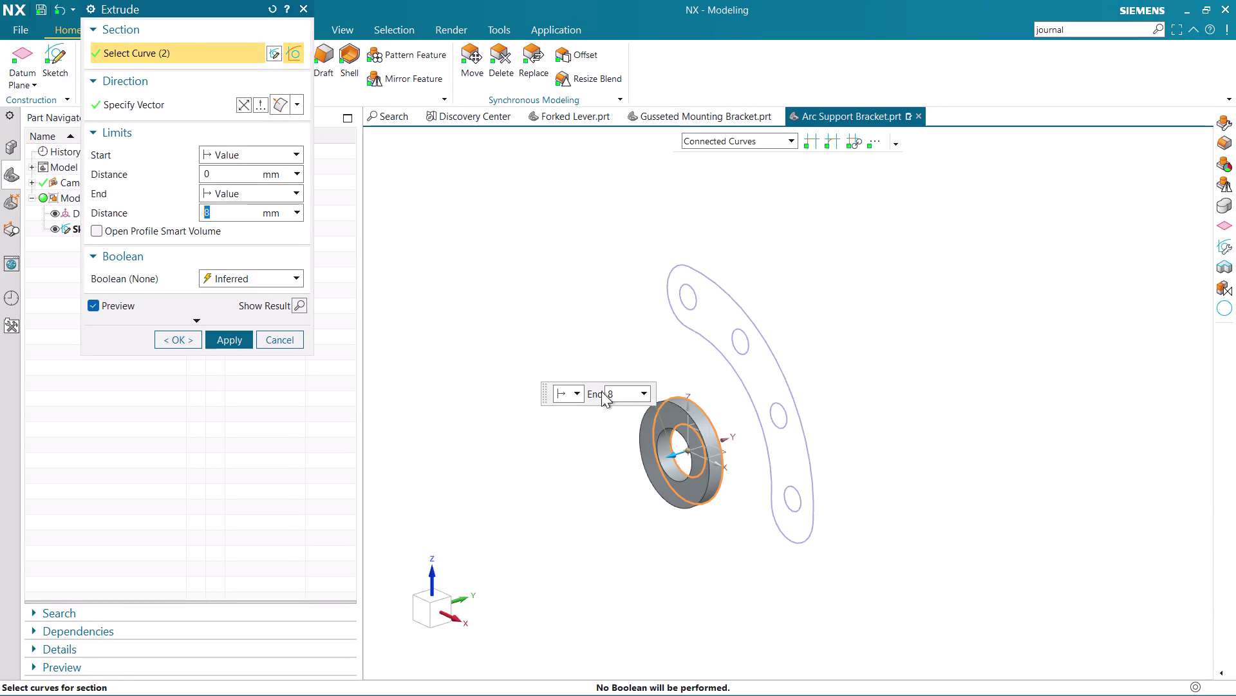
Set the Start limit to Symmetric Value with a 66 mm distance.
click(247, 159)
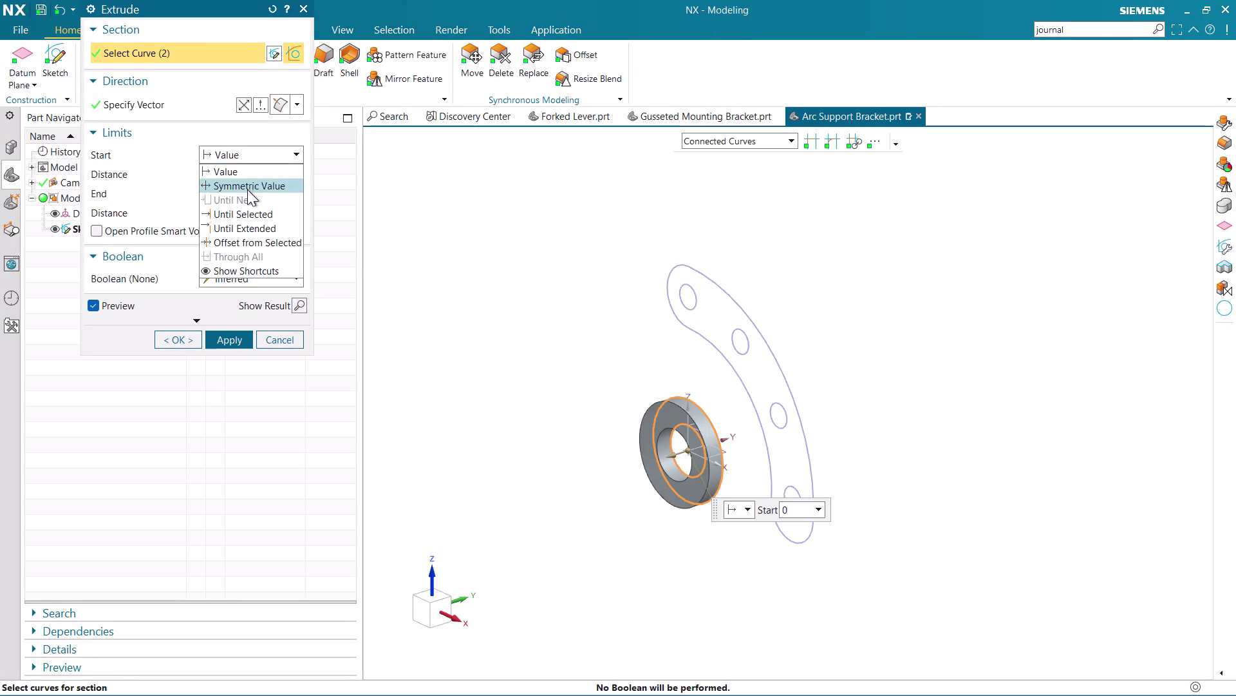
click(247, 186)
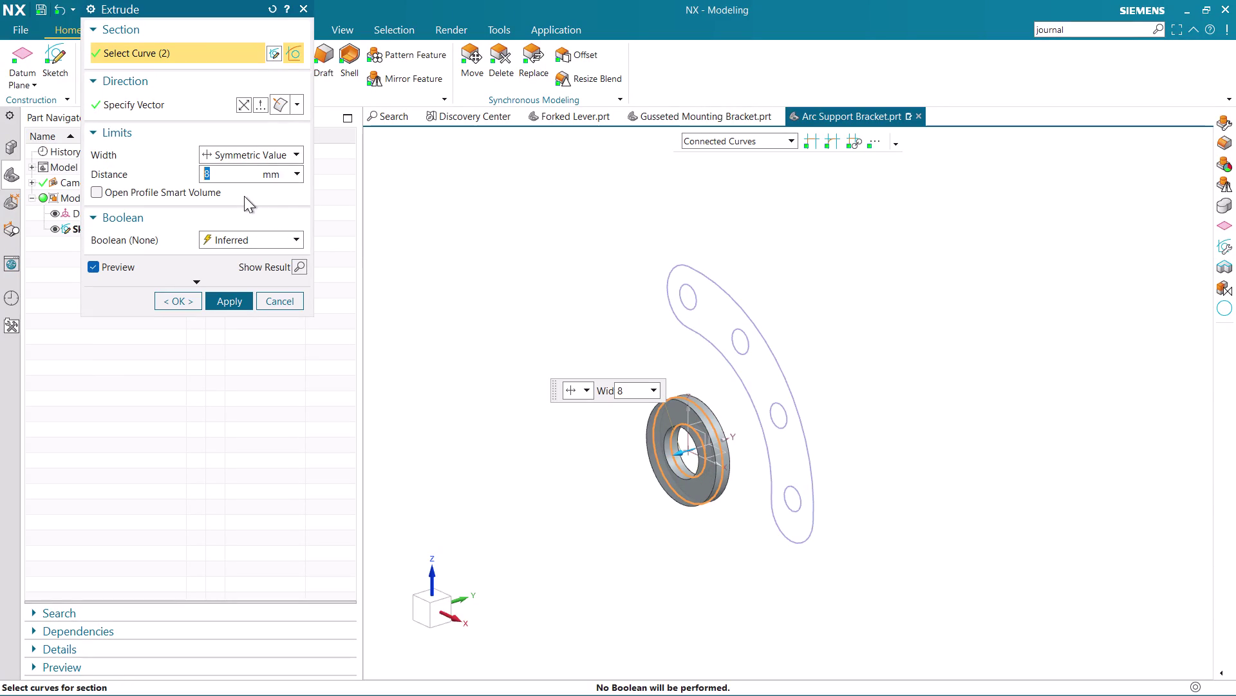
key(BackSpace)
text(66)
key(Return)
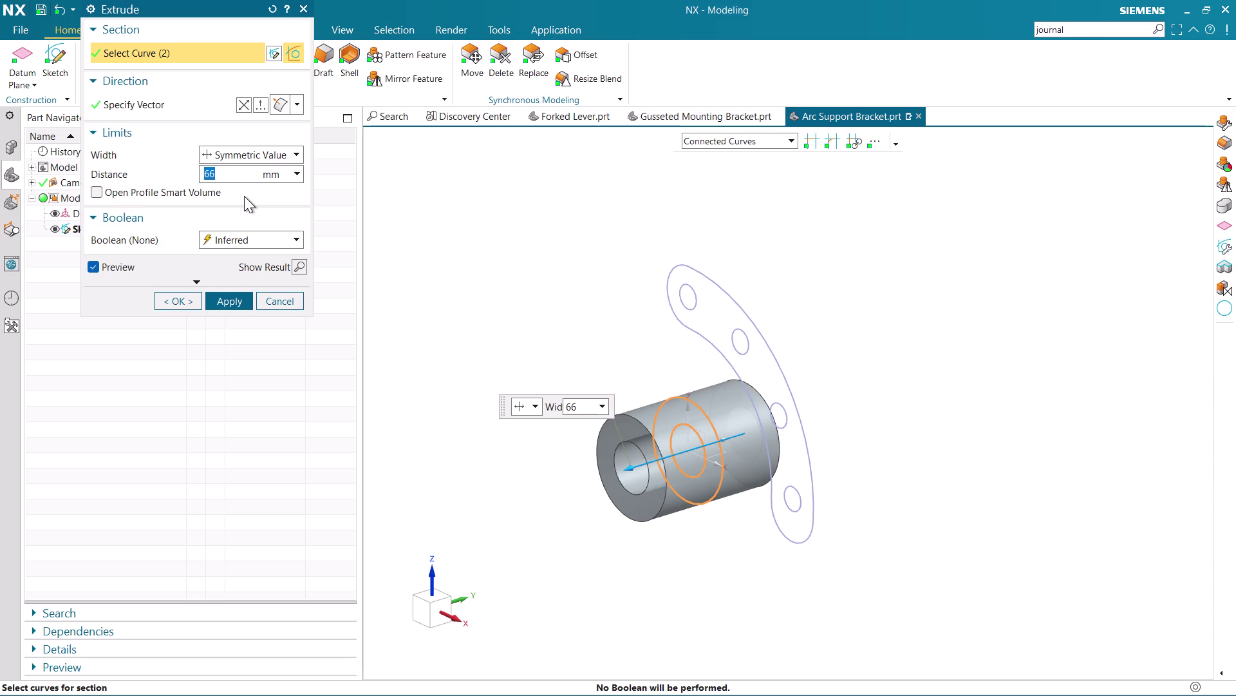
Orbit the model to inspect the symmetric boss preview, including an edge-on view.
middle_drag(661, 611, 778, 607)
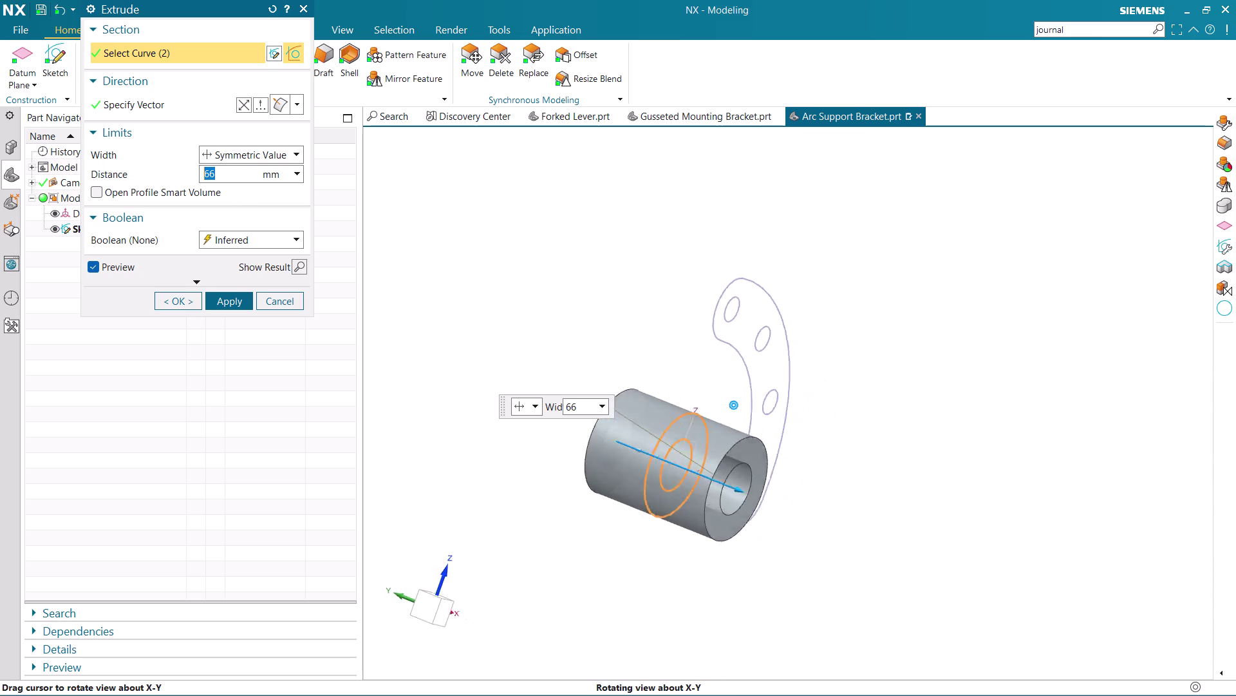
middle_drag(777, 607, 763, 618)
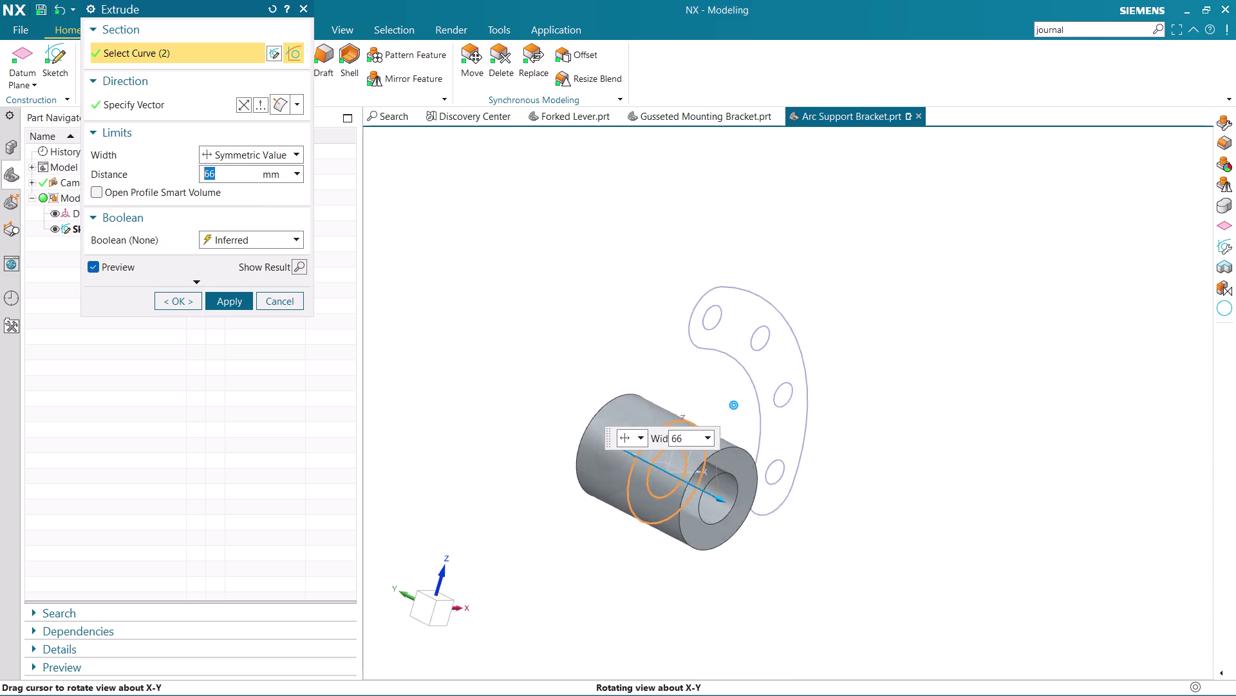
middle_drag(762, 618, 755, 616)
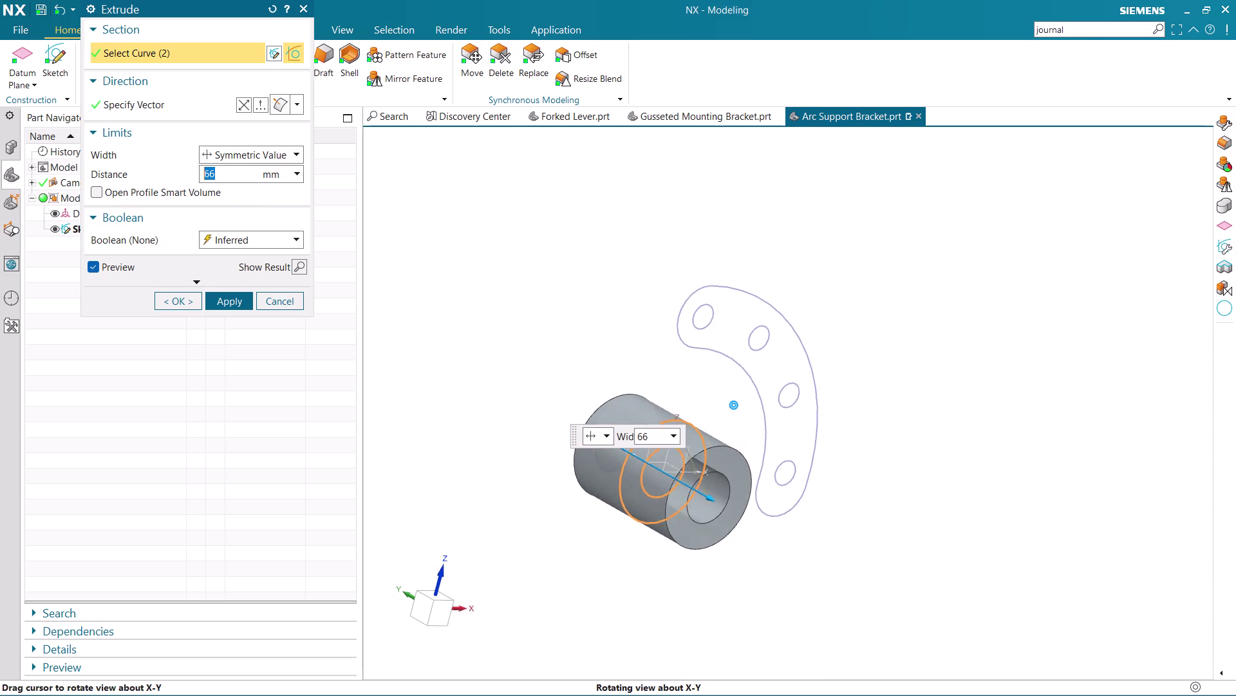
middle_drag(755, 616, 780, 621)
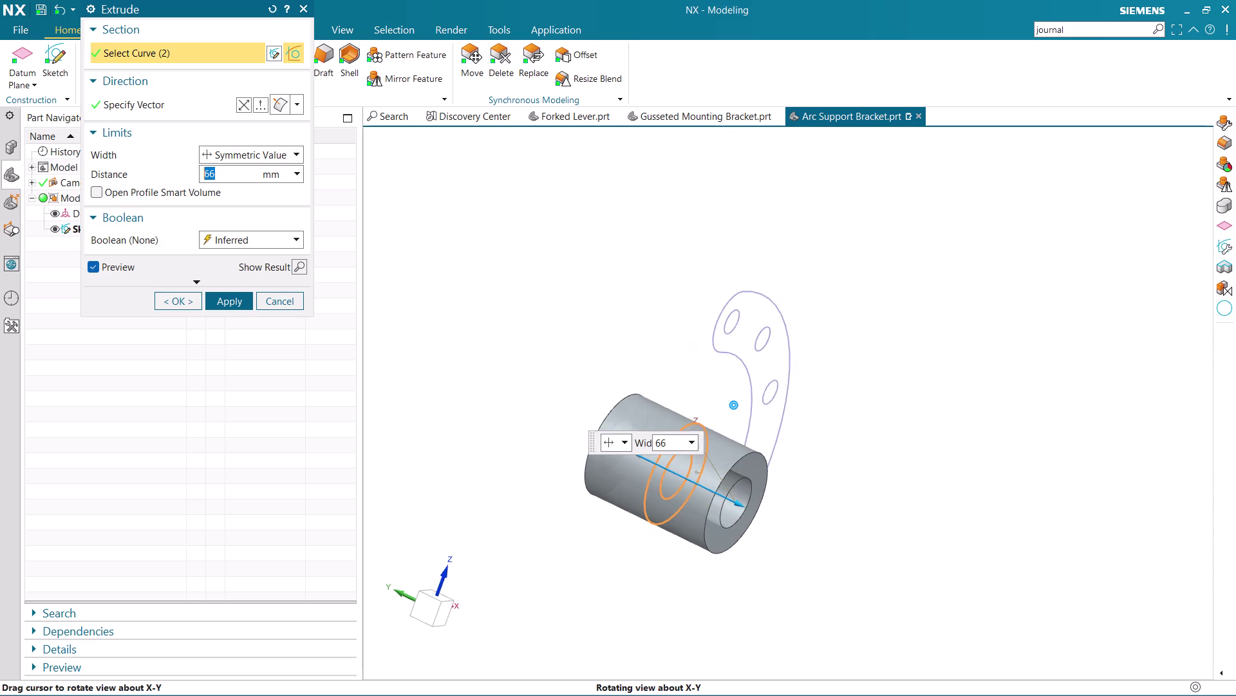
middle_drag(780, 620, 759, 624)
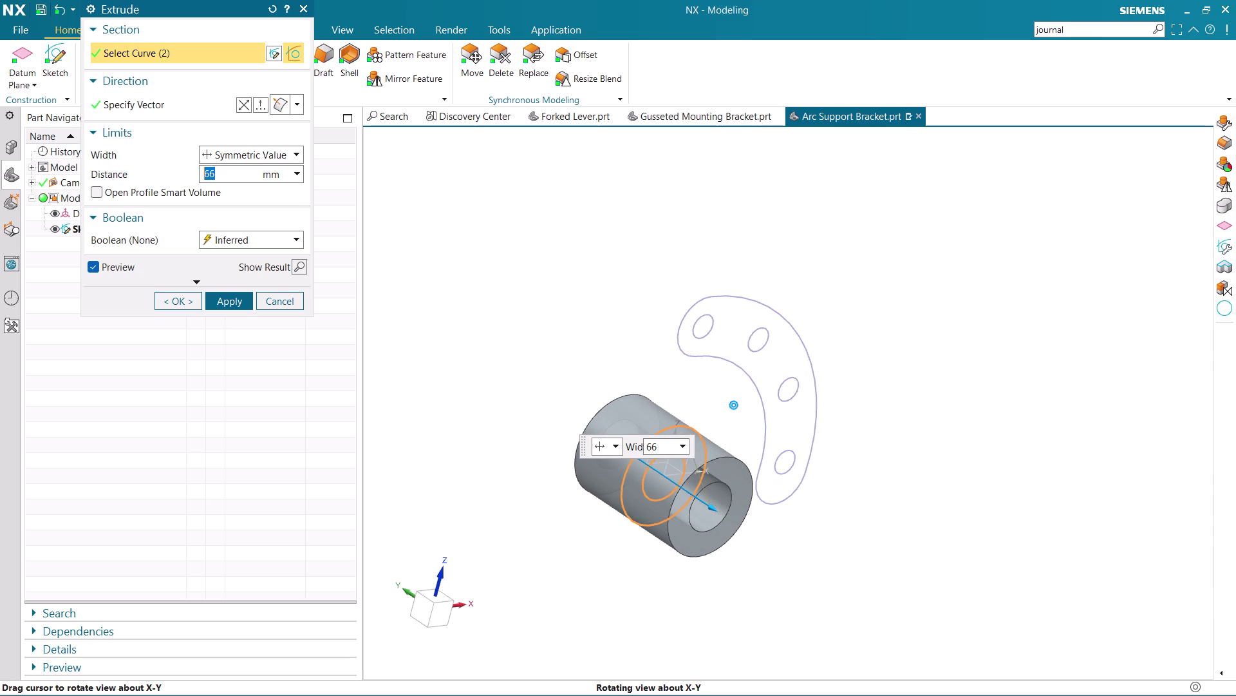
middle_drag(759, 623, 806, 626)
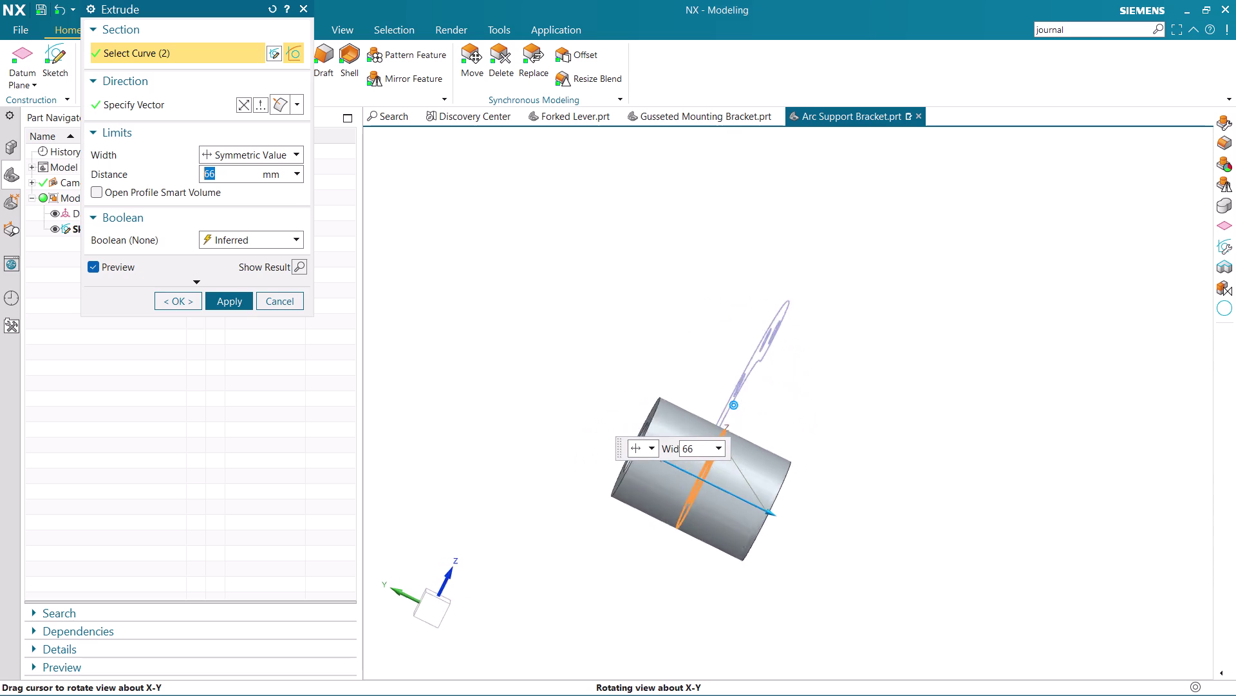
middle_drag(807, 626, 798, 616)
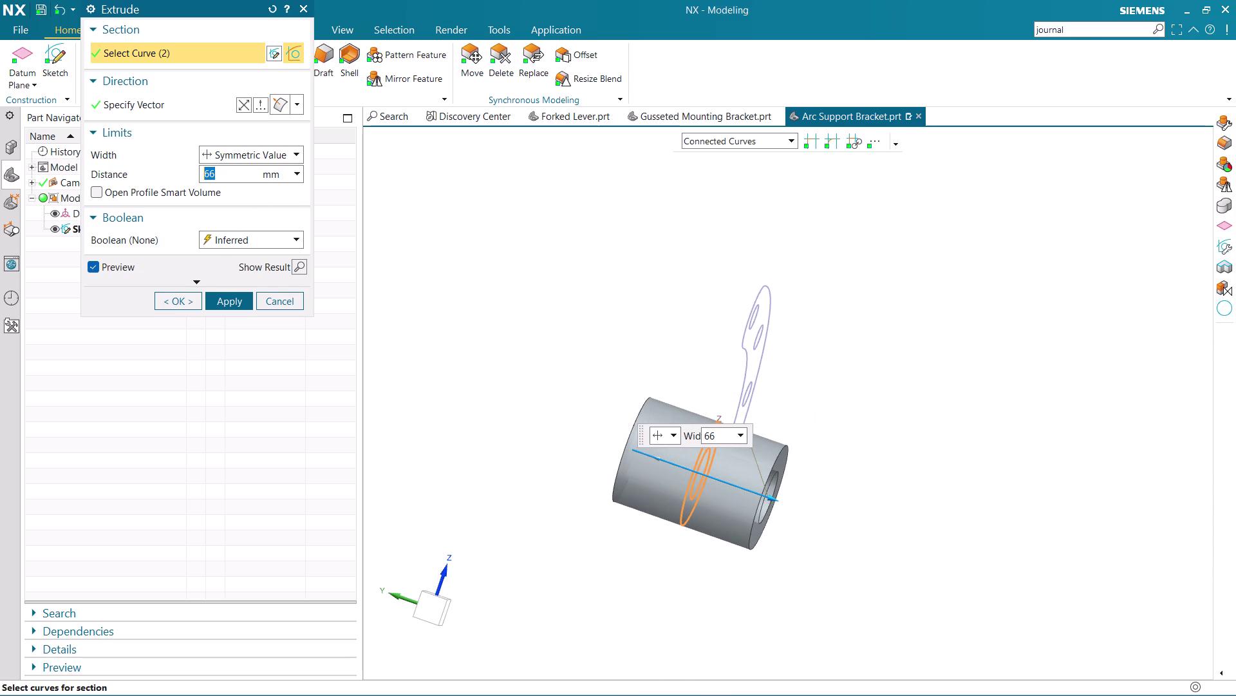
Switch the limit back to Value with Start Distance 0 and End Distance 66.
click(250, 148)
click(253, 176)
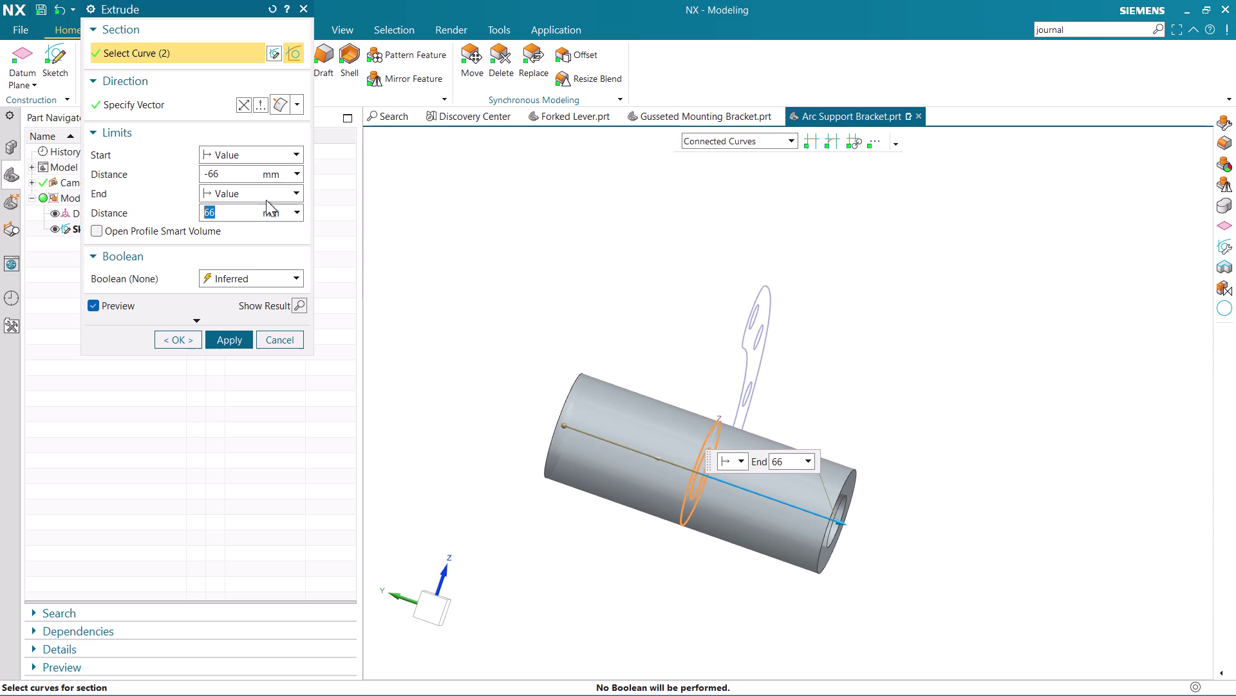
drag(237, 177, 176, 192)
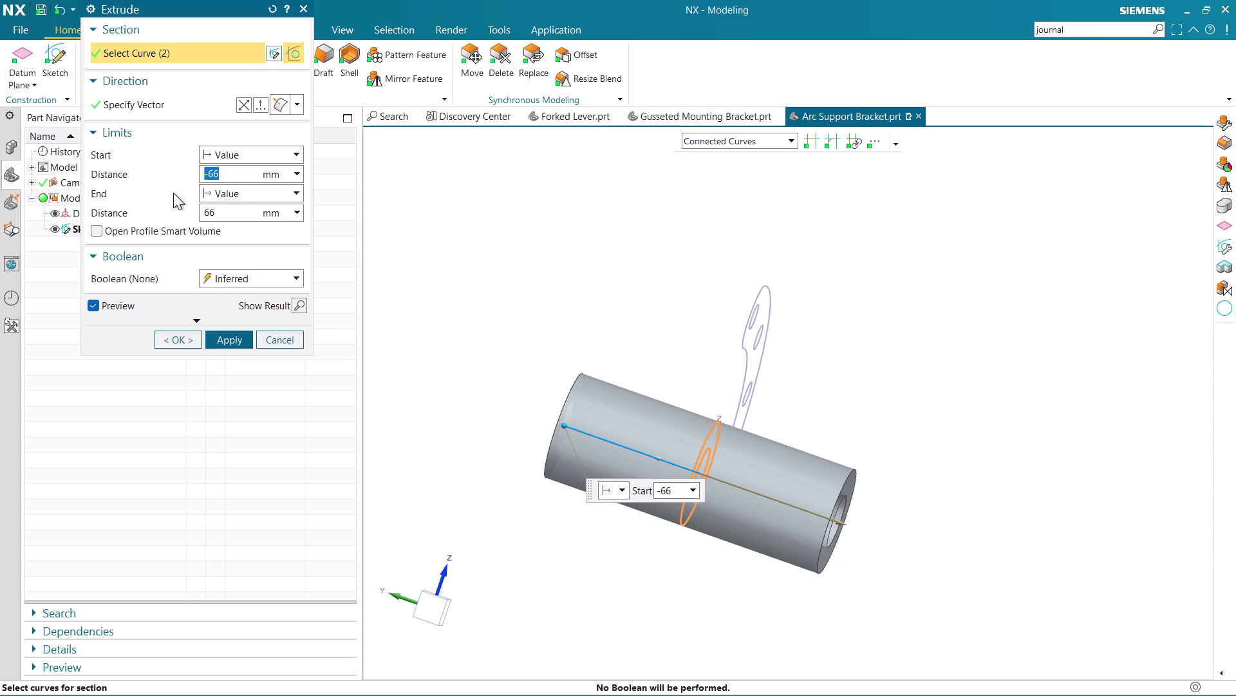
key(BackSpace)
key(0)
key(Return)
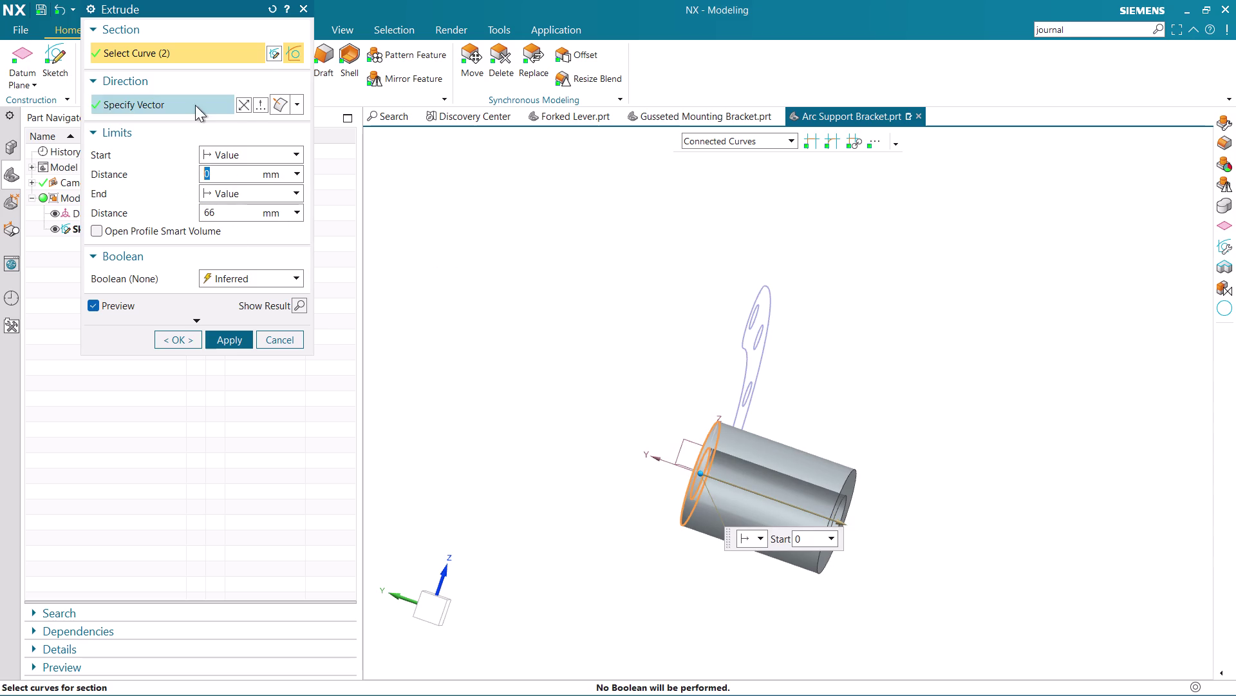
click(245, 100)
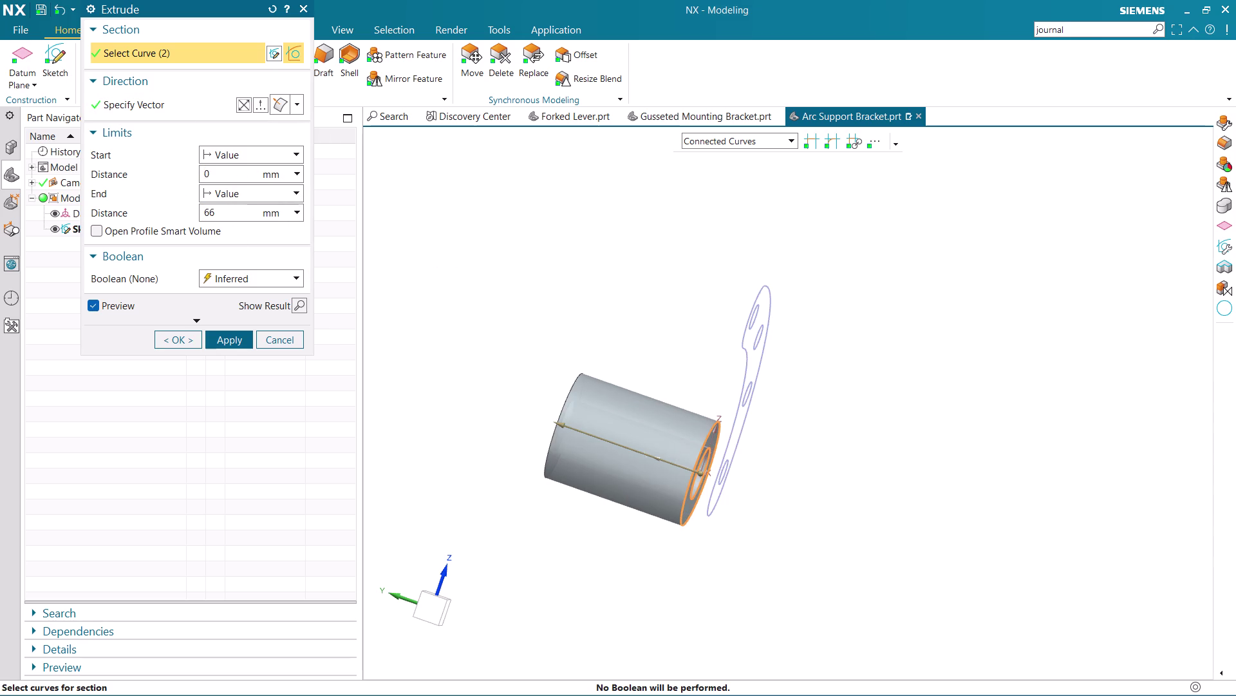
middle_drag(773, 454, 759, 472)
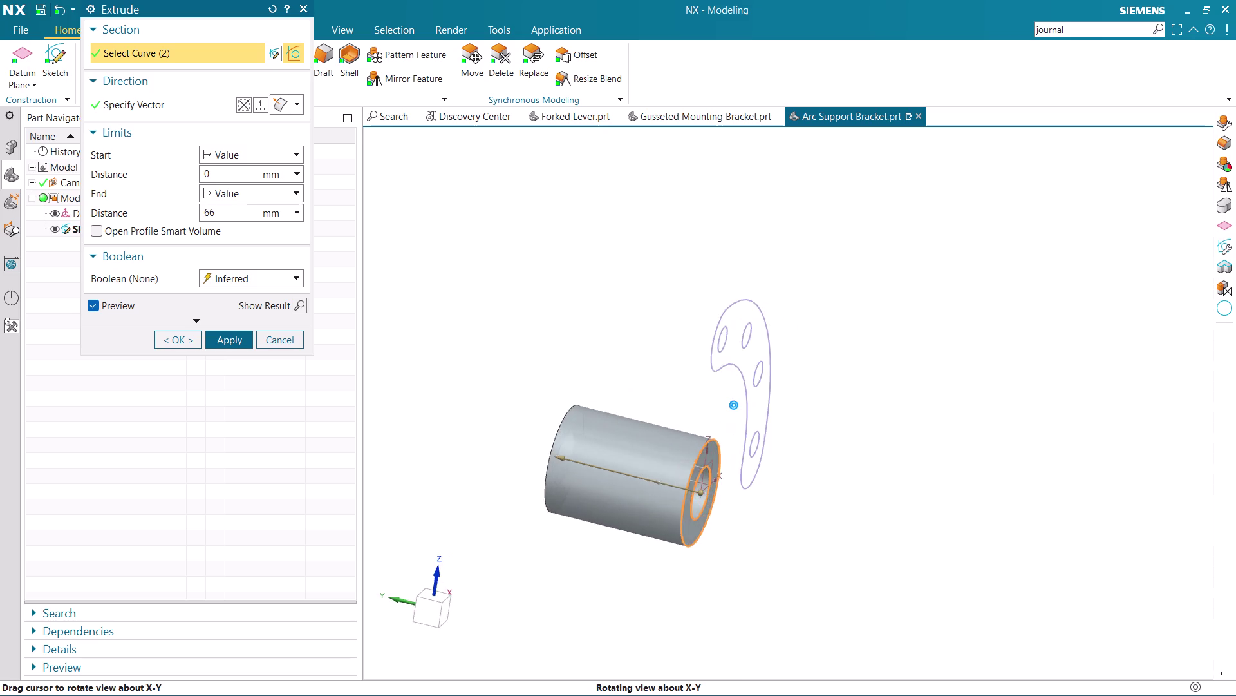
middle_drag(759, 473, 774, 465)
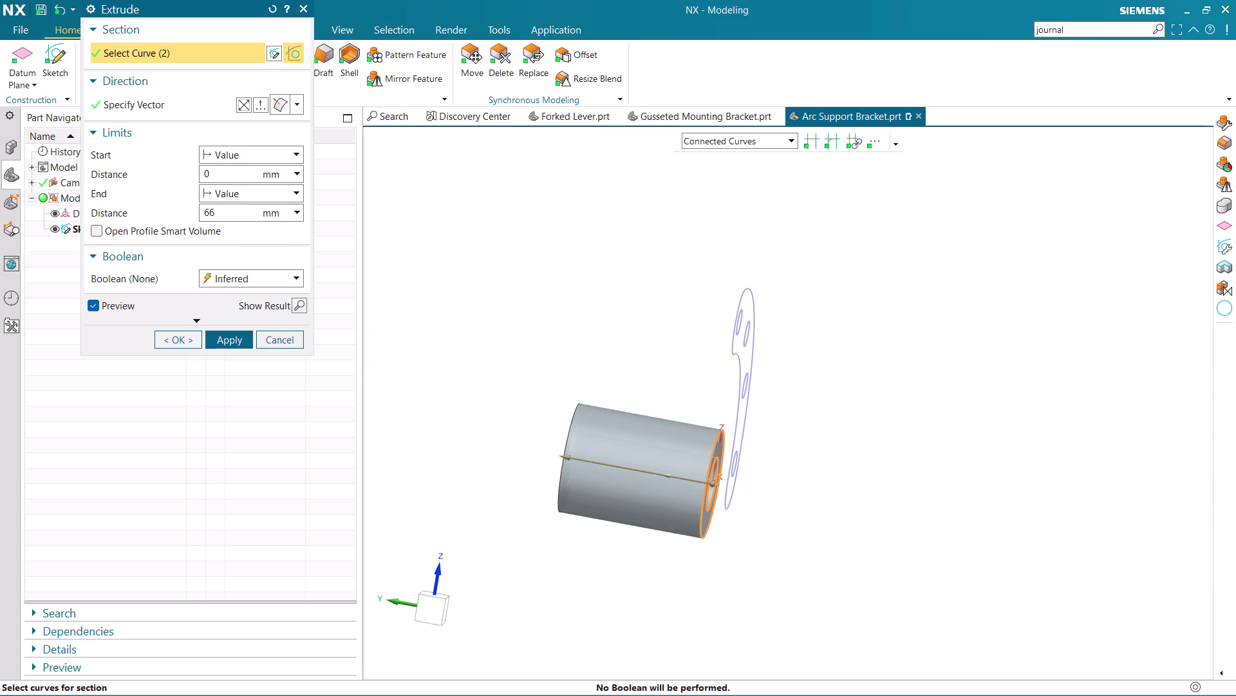
Change the Start Distance to 49 mm so the ring spans 49–66 mm.
drag(233, 170, 205, 182)
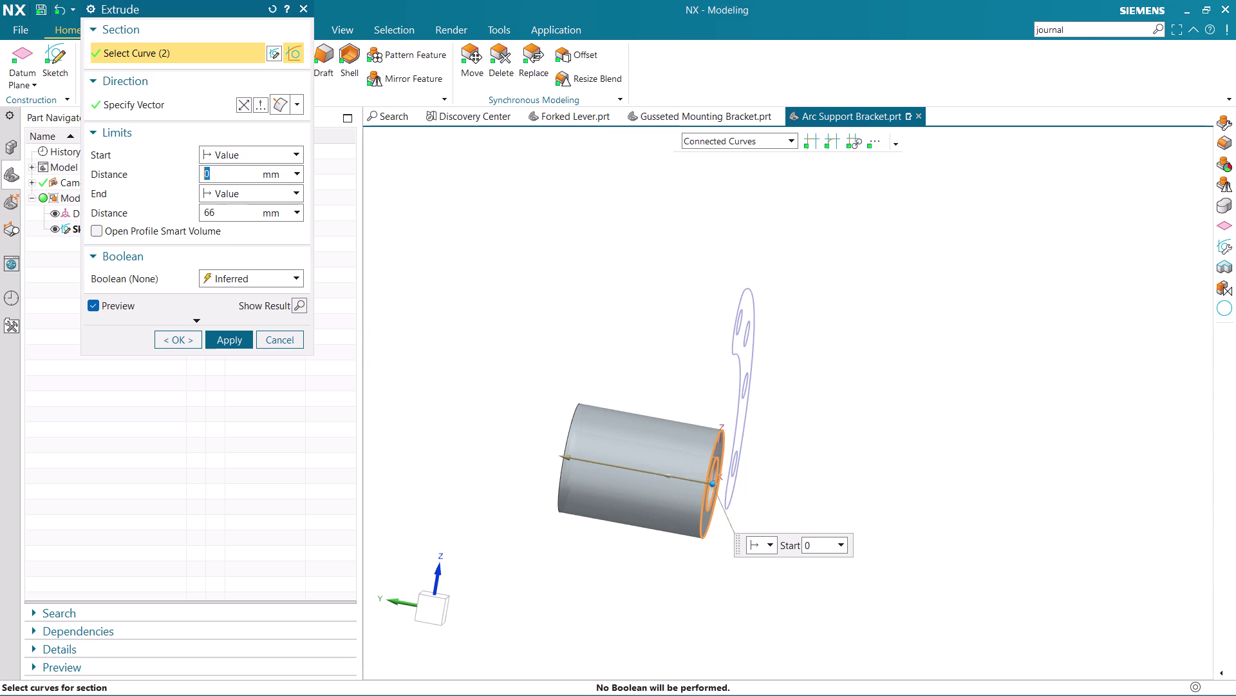
drag(205, 181, 185, 184)
key(BackSpace)
text(49)
key(Return)
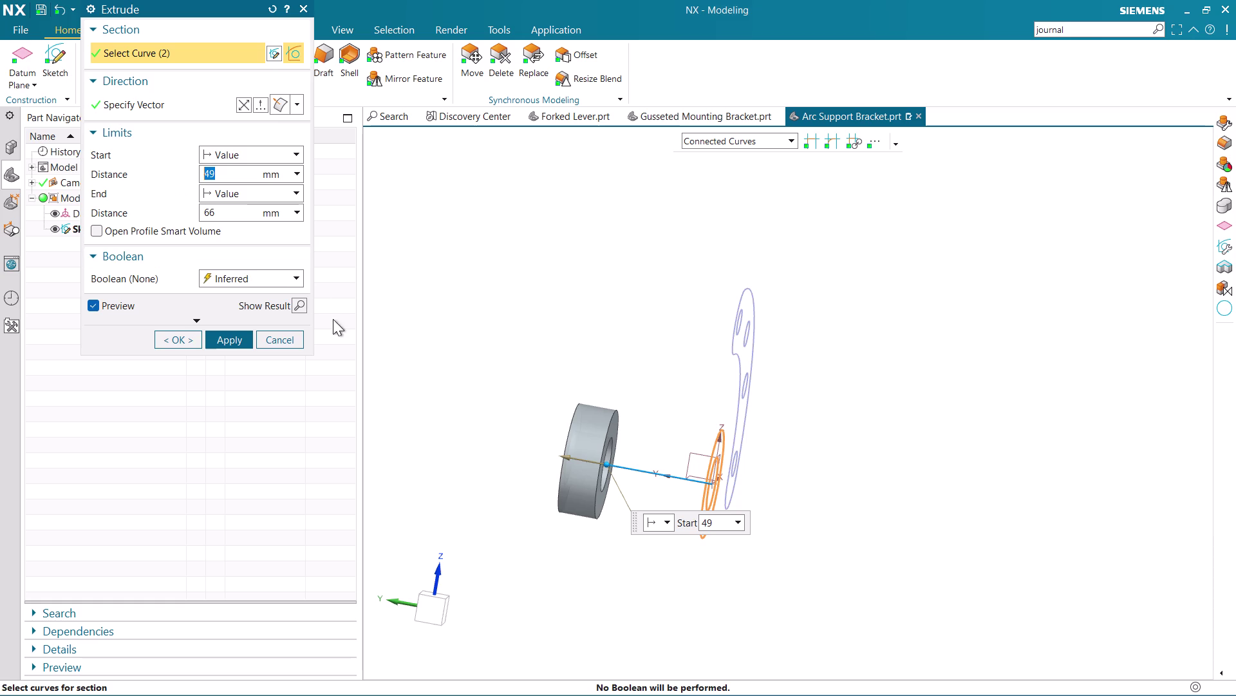
middle_drag(402, 259, 408, 277)
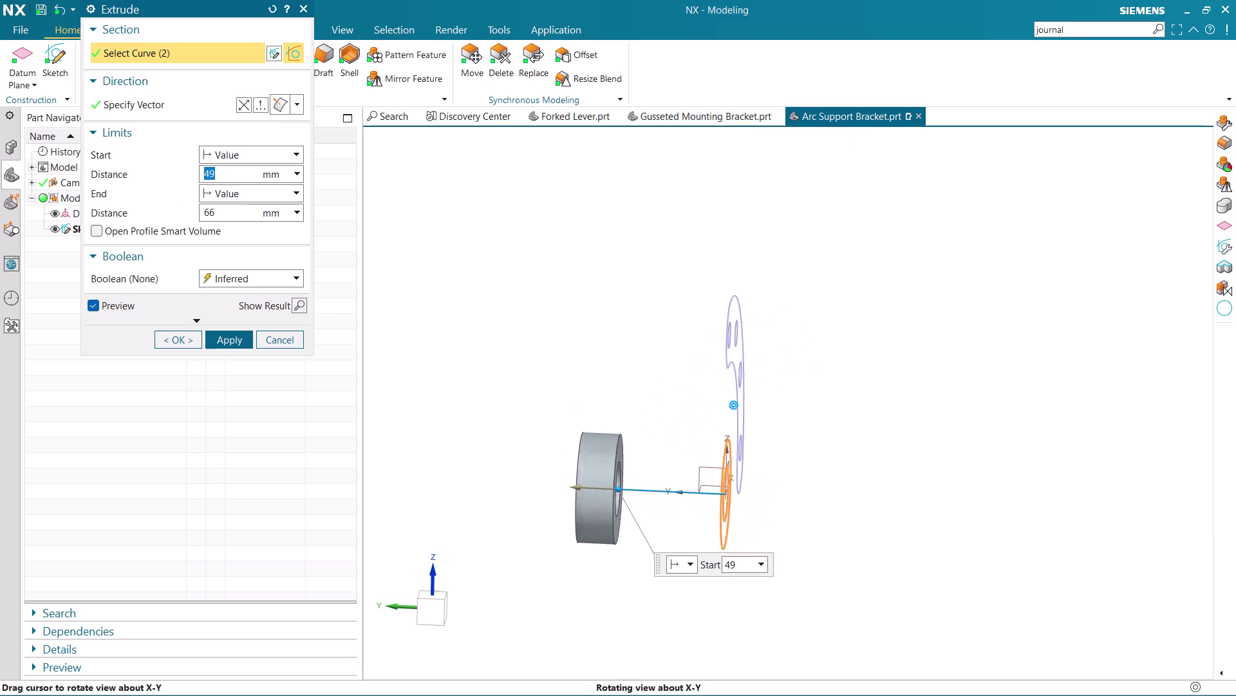
middle_drag(407, 277, 411, 283)
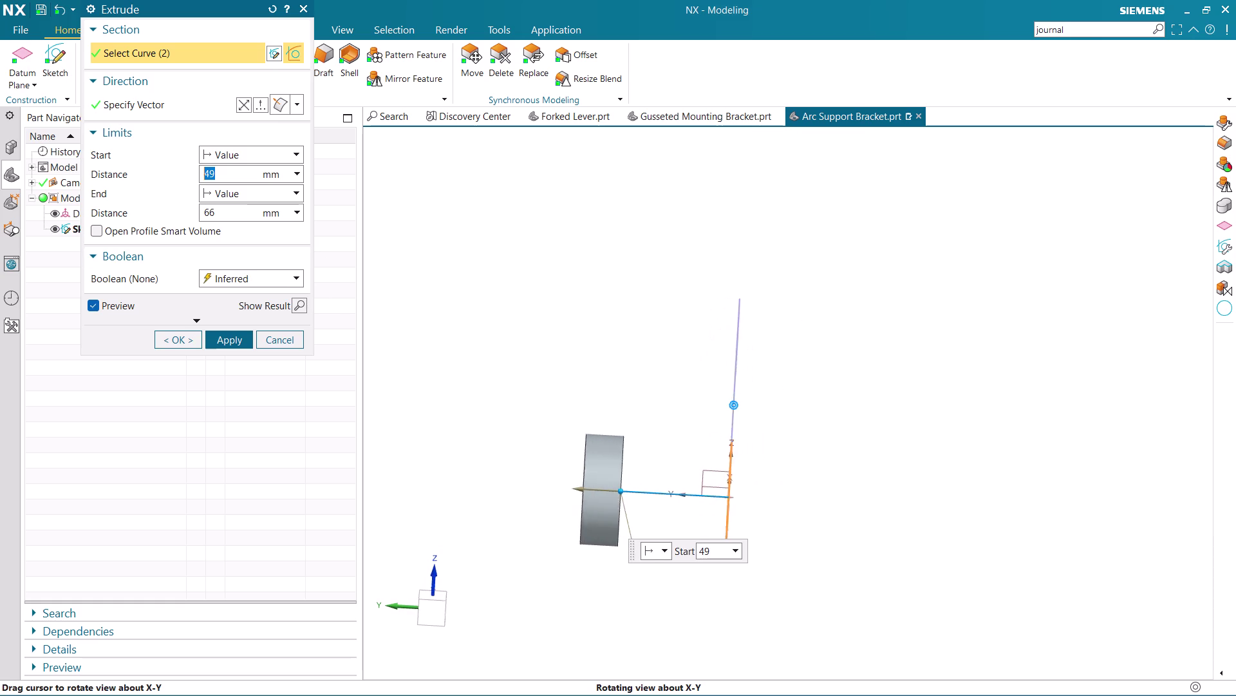
middle_drag(412, 284, 413, 287)
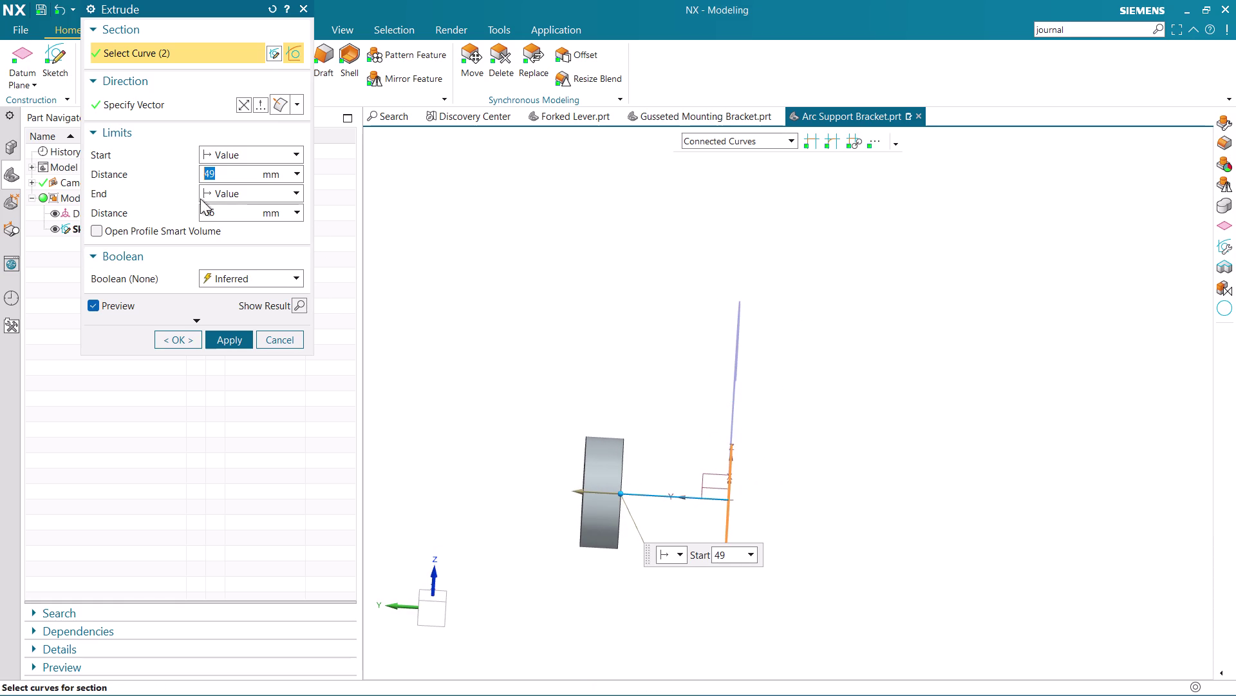
Set the End Distance to 0, previewing a 0–49 mm ring.
drag(236, 217, 180, 226)
key(BackSpace)
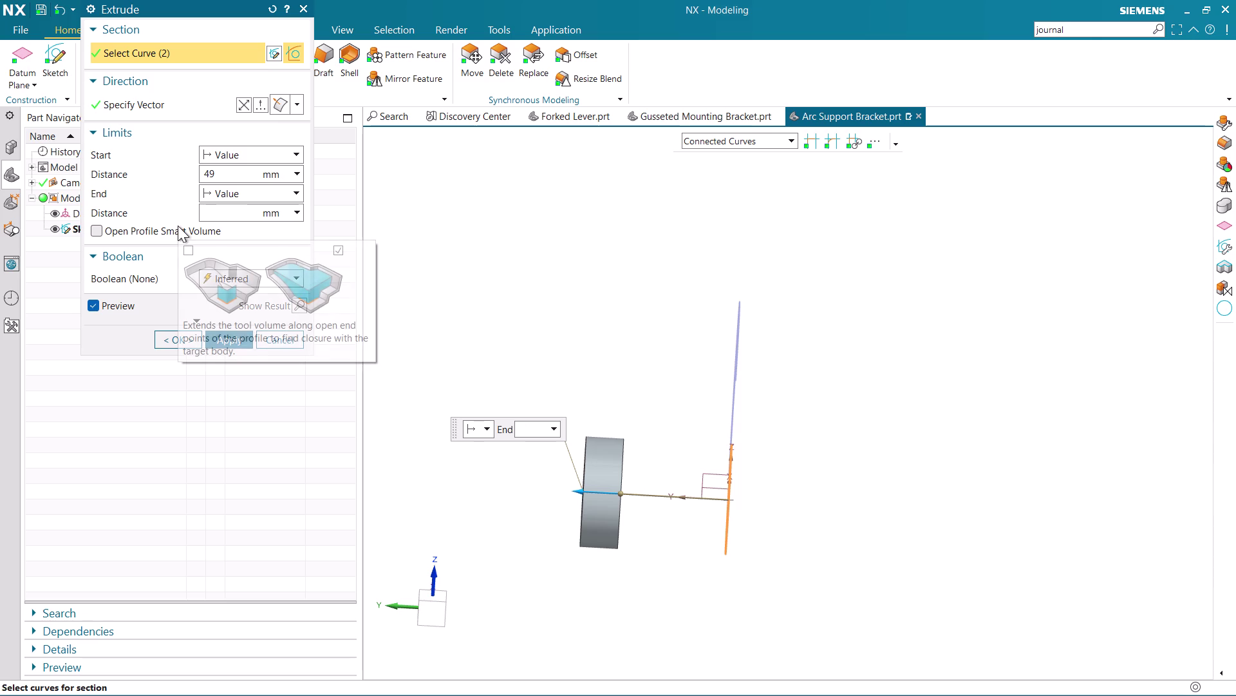
key(o)
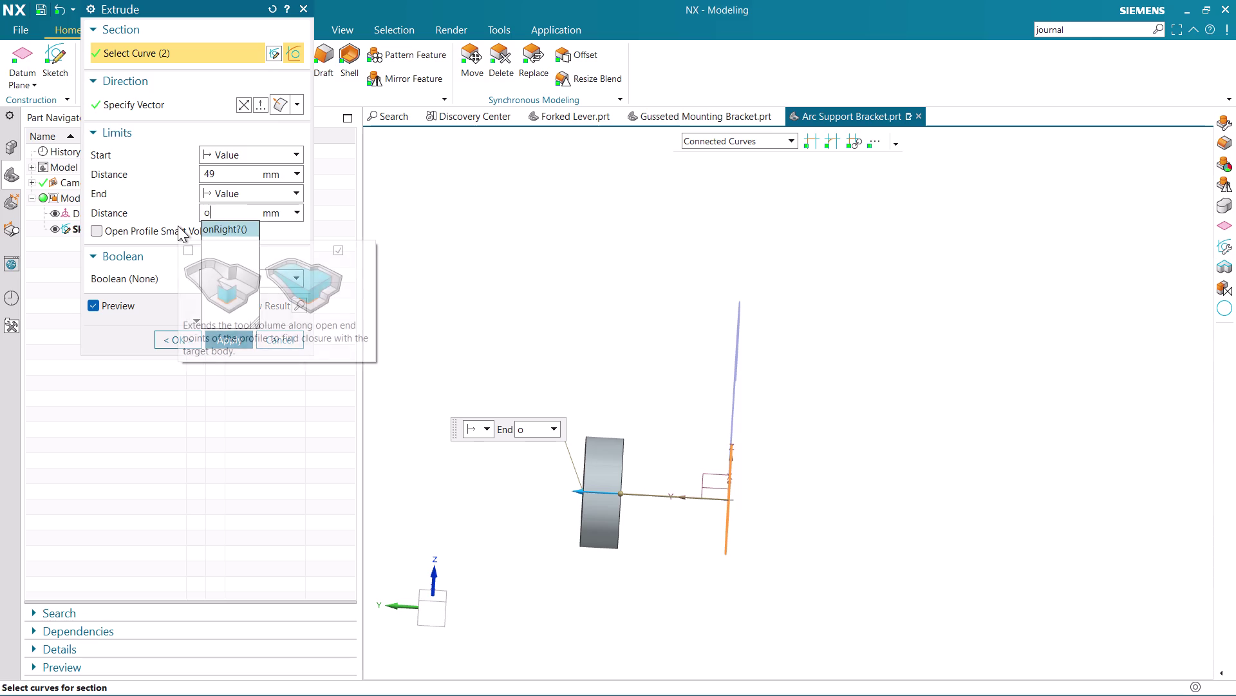
key(BackSpace)
key(0)
key(Return)
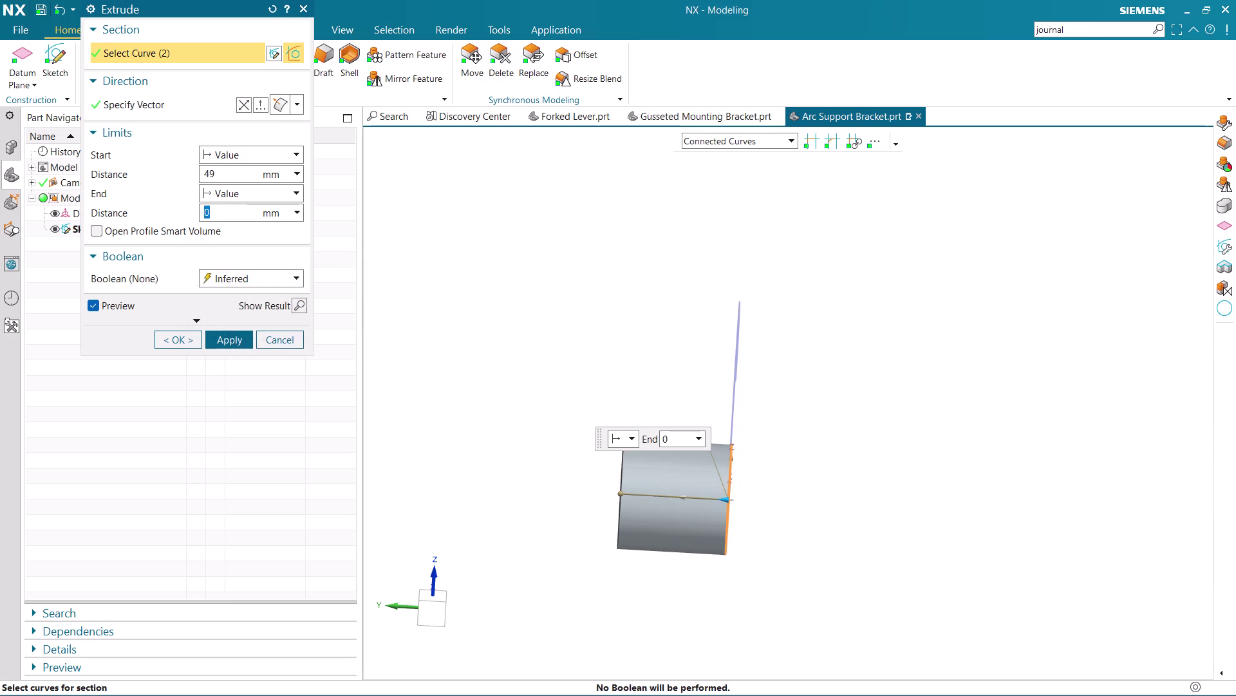
middle_drag(436, 346, 450, 375)
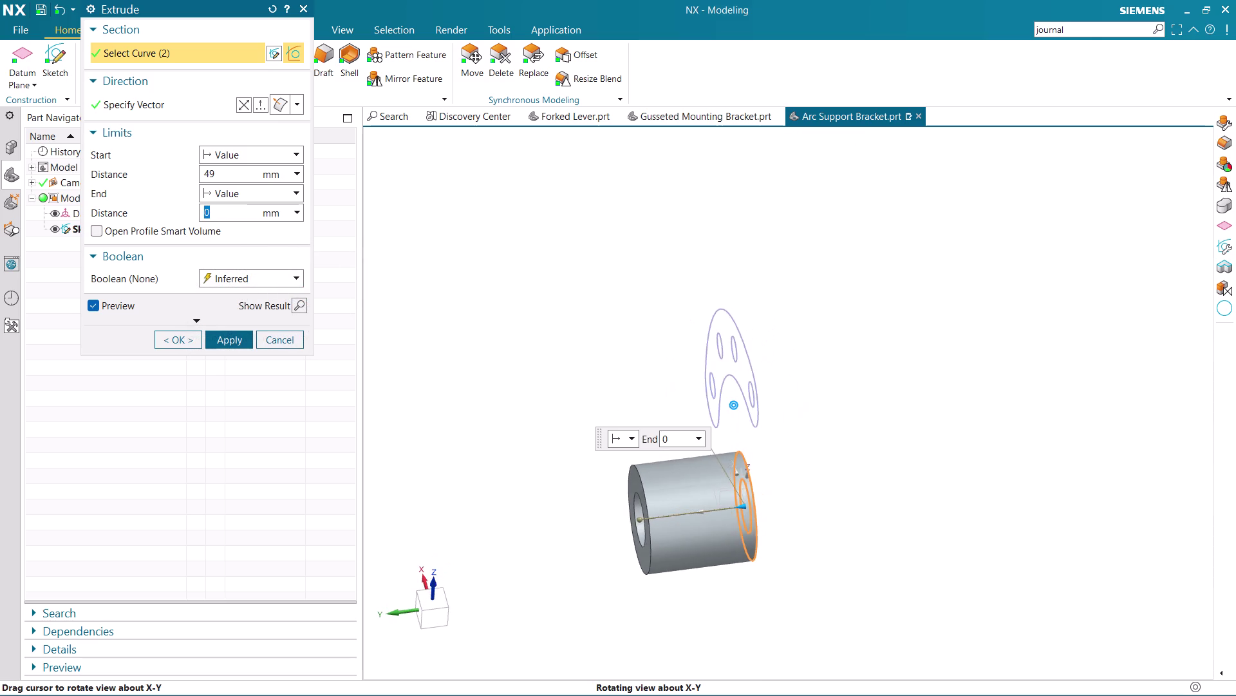
middle_drag(451, 374, 435, 357)
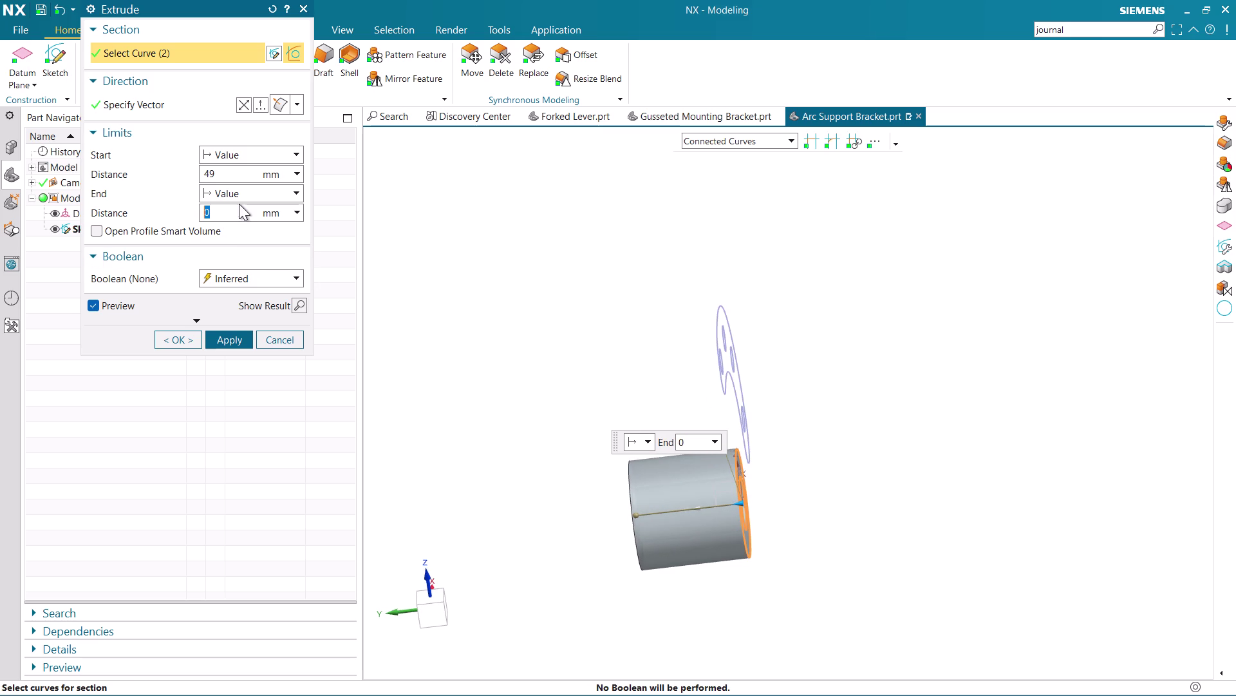
Clear the End Distance field, leaving it blank.
click(239, 204)
drag(227, 210, 164, 208)
key(BackSpace)
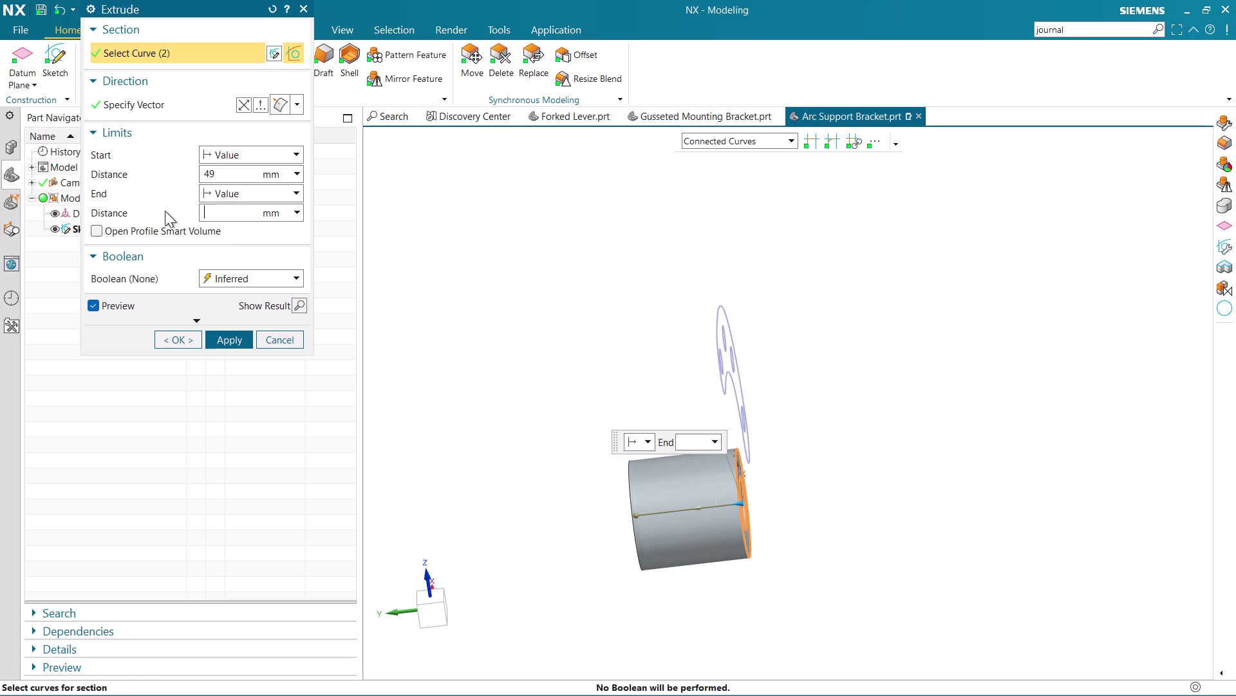